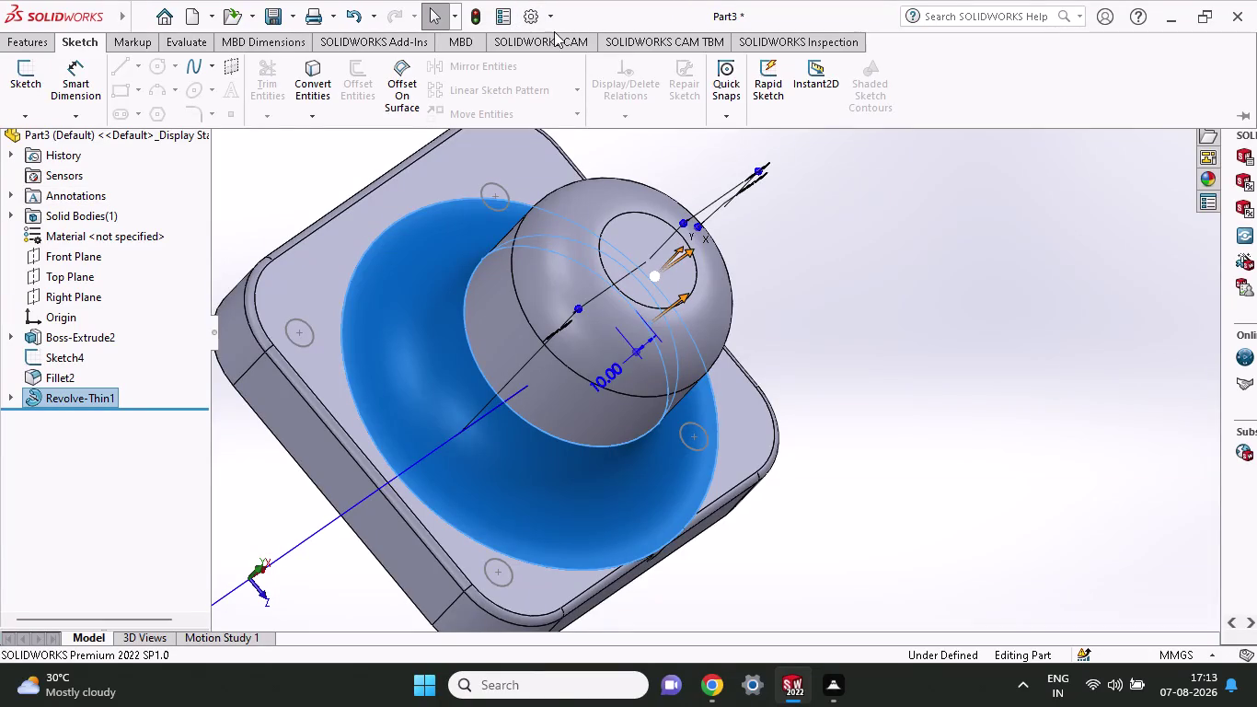
Browse the Features, MBD and Markup CommandManager tabs, finishing on the Sketch tools.
click(38, 33)
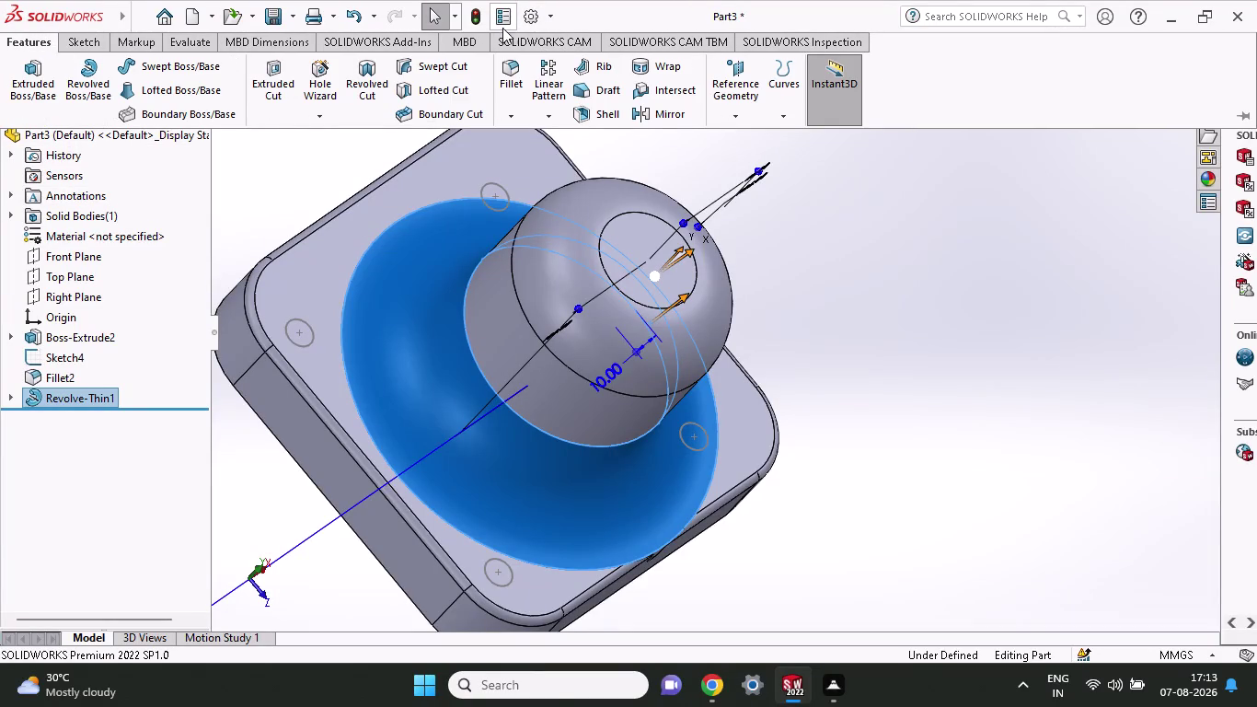
click(463, 47)
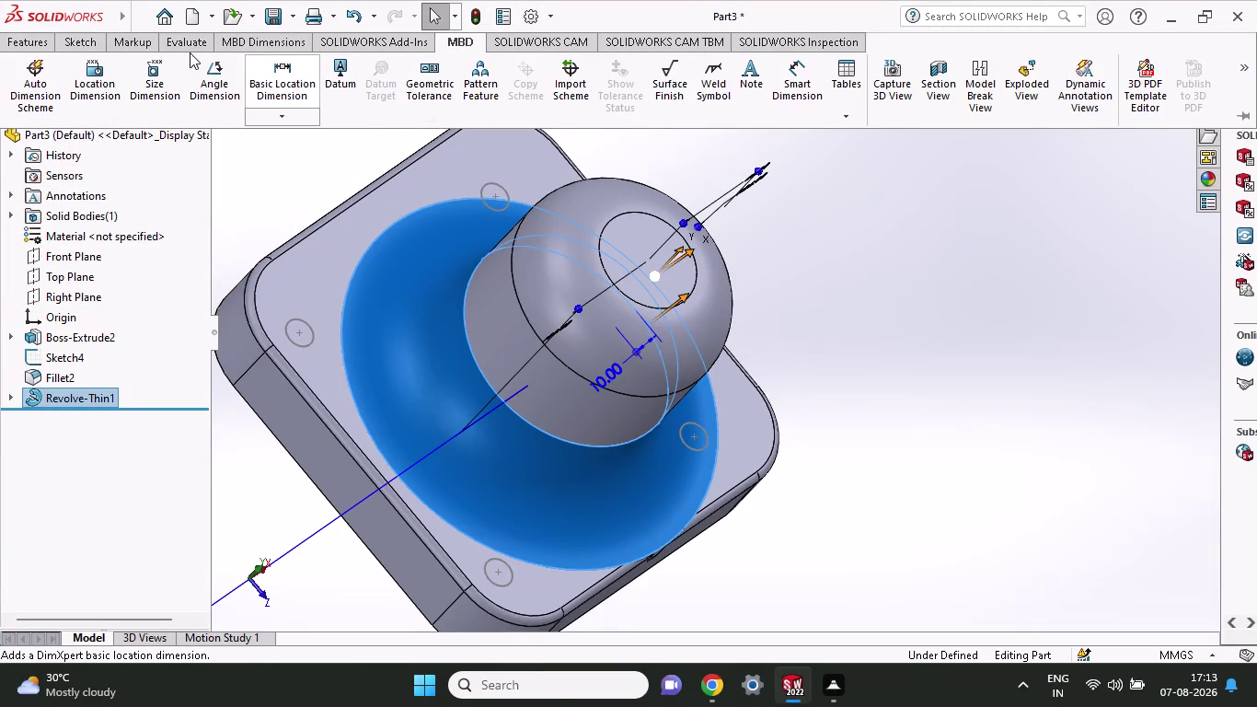
click(188, 50)
click(188, 49)
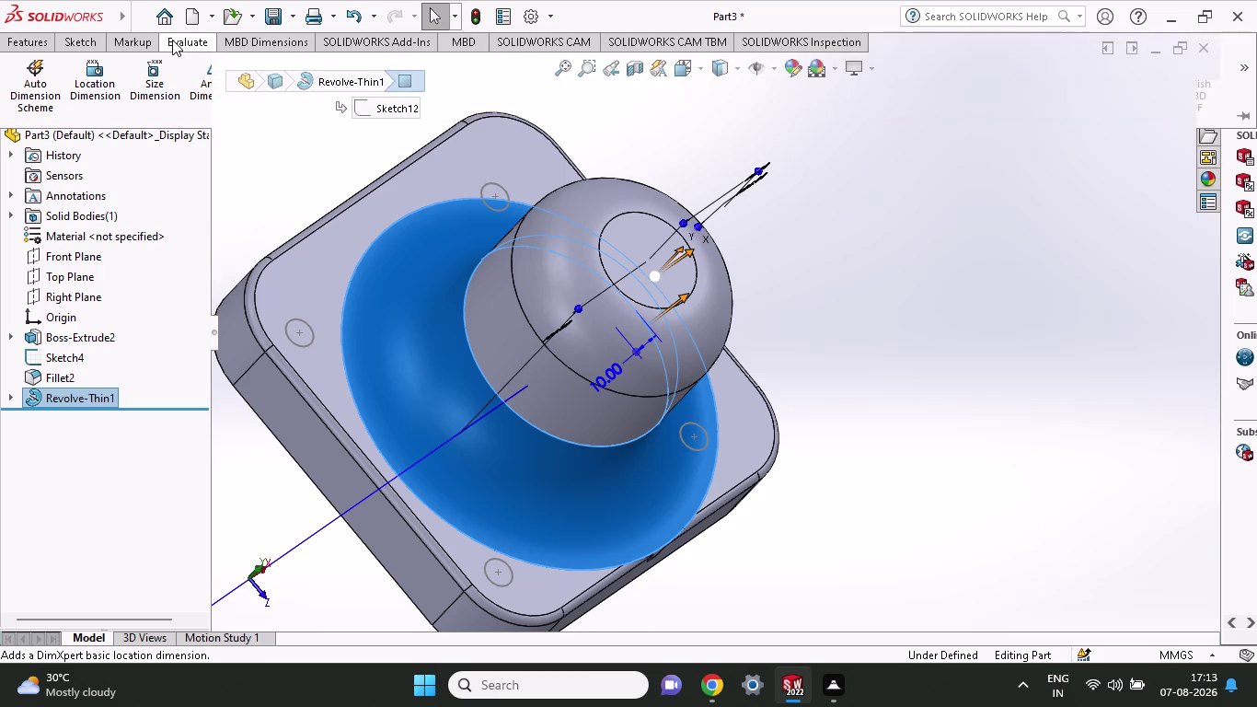
click(172, 40)
click(124, 39)
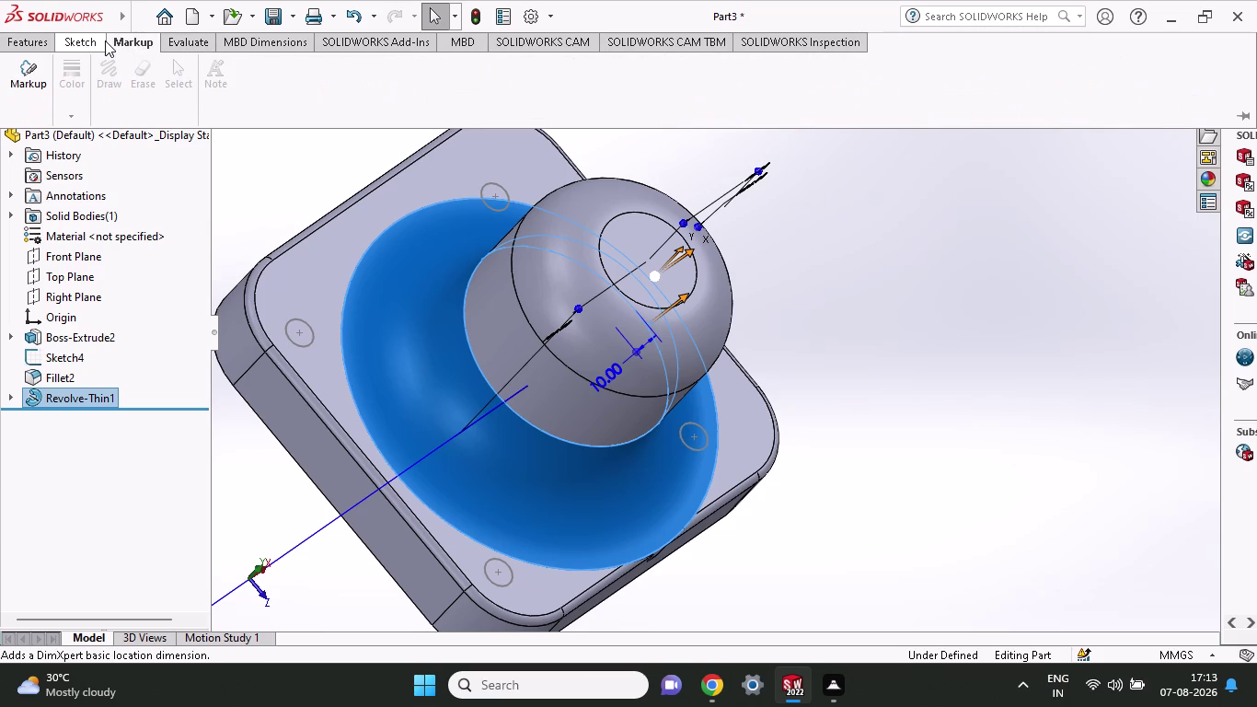
click(105, 40)
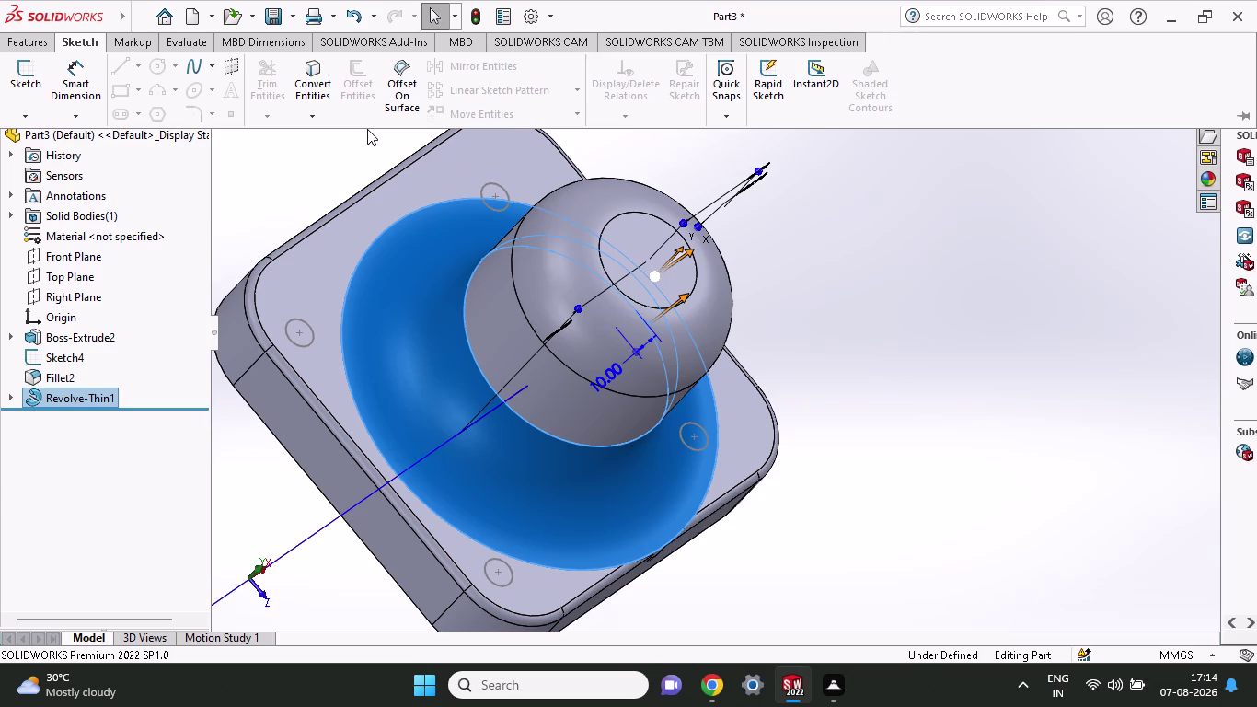
Look over the Evaluate, MBD Dimensions, SOLIDWORKS Add-Ins and MBD tool sets.
click(147, 47)
click(179, 47)
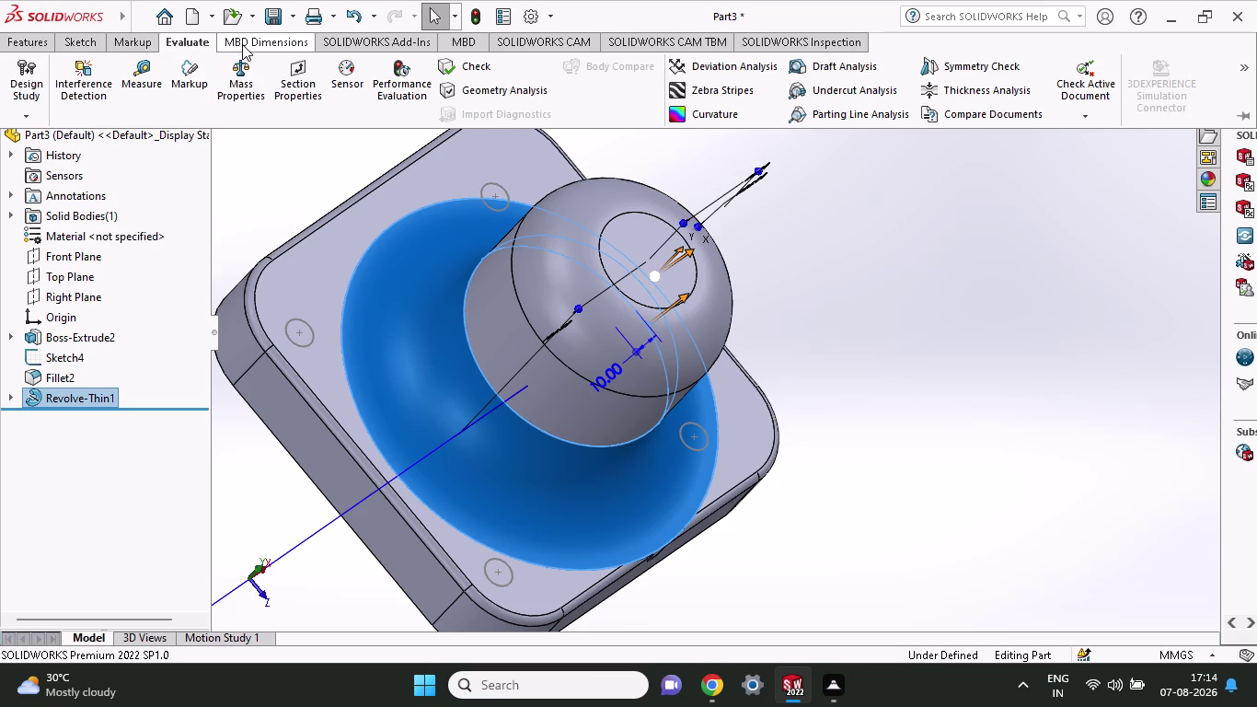
click(245, 43)
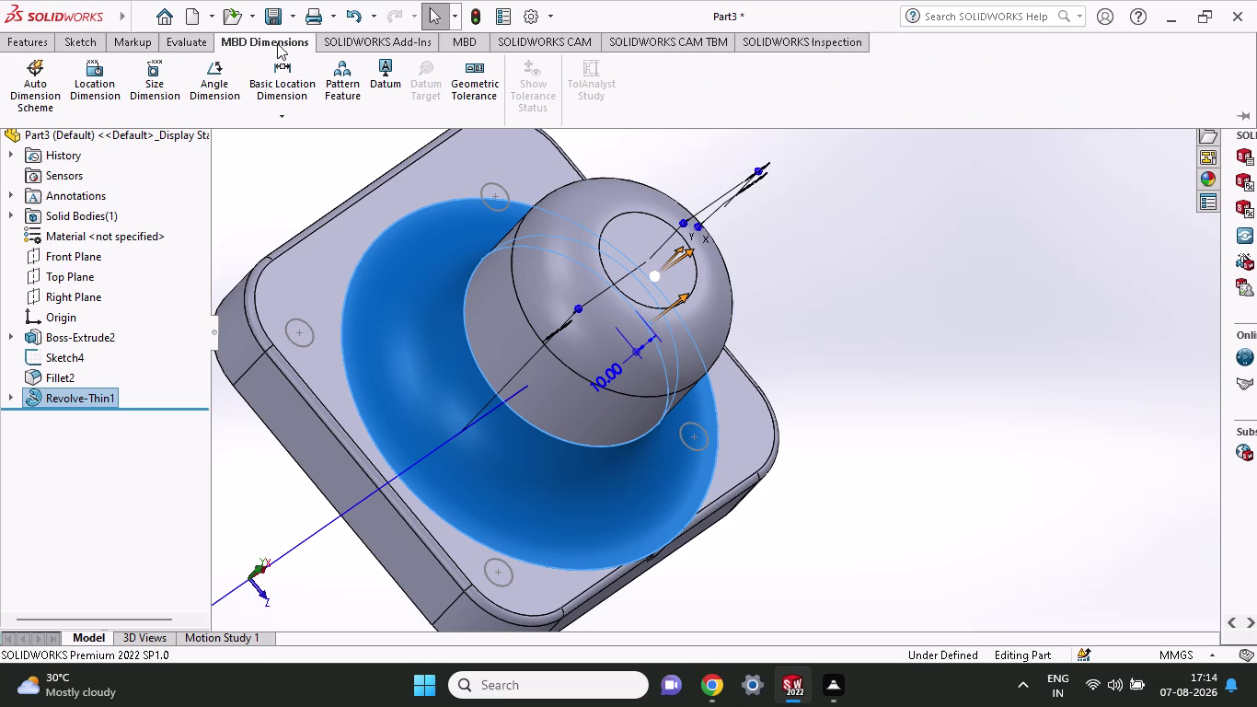
click(332, 41)
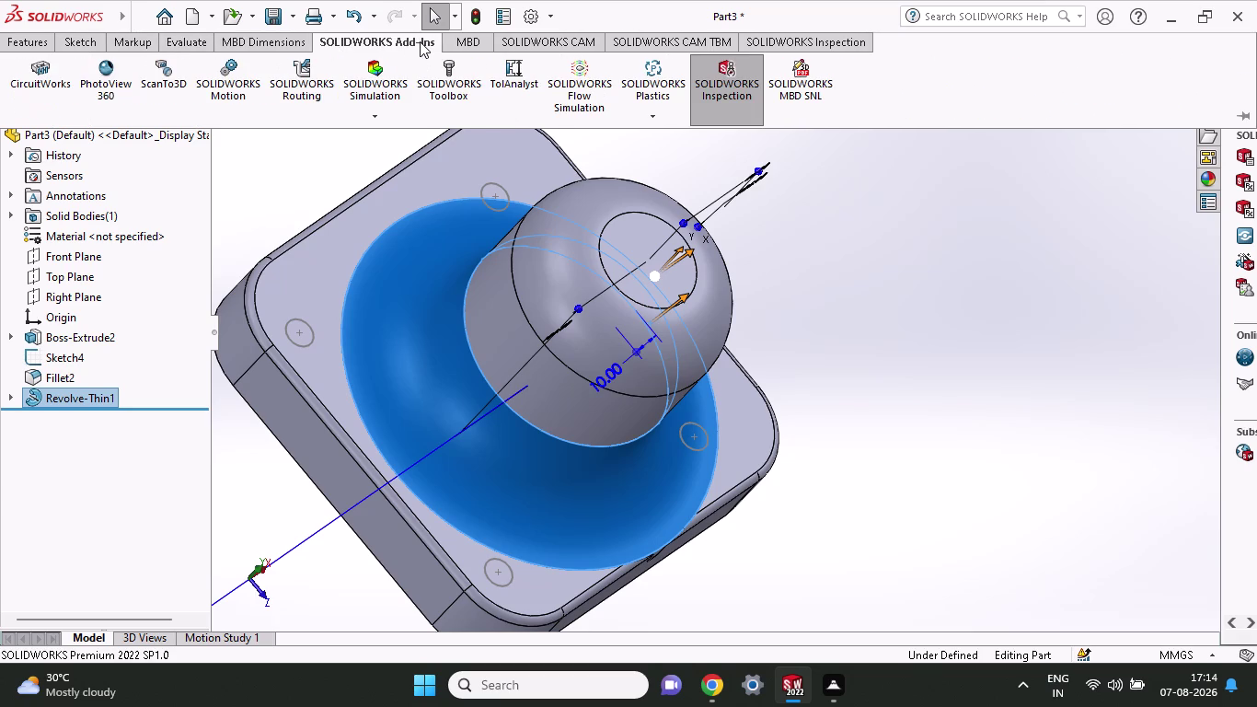
click(476, 36)
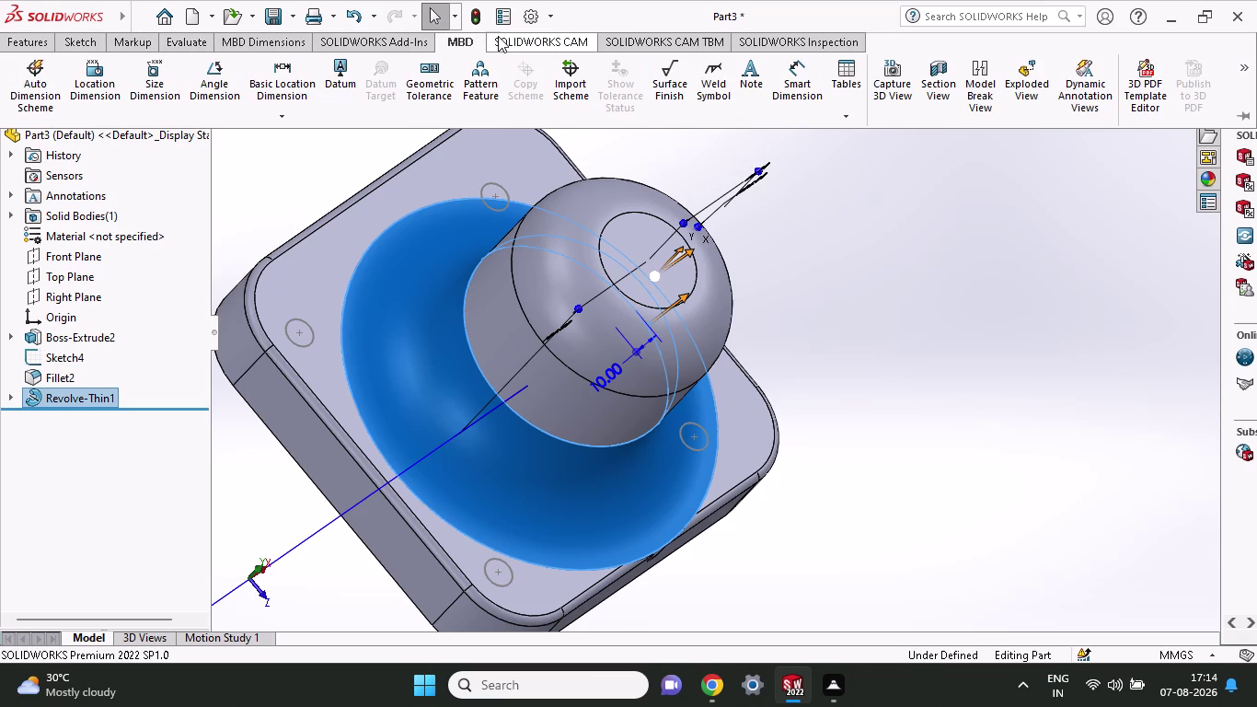
Check the SOLIDWORKS CAM and CAM TBM tool sets, then return to Features.
click(498, 36)
click(647, 41)
click(770, 41)
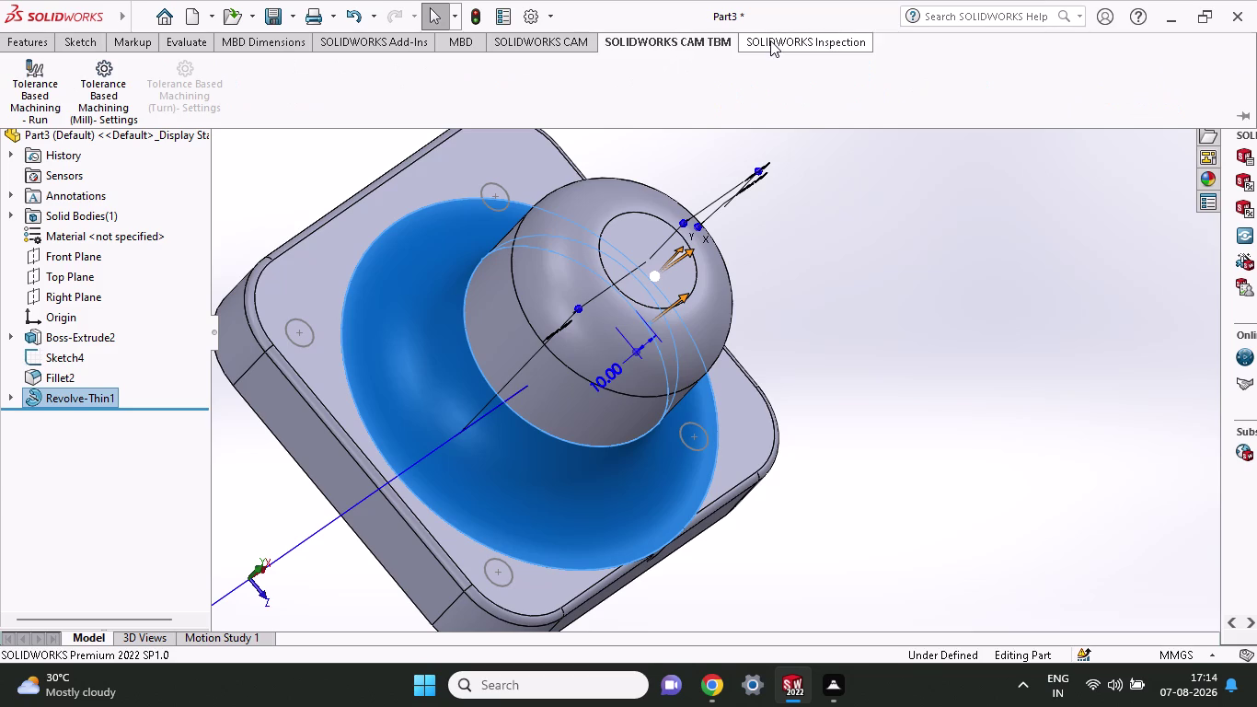
click(43, 49)
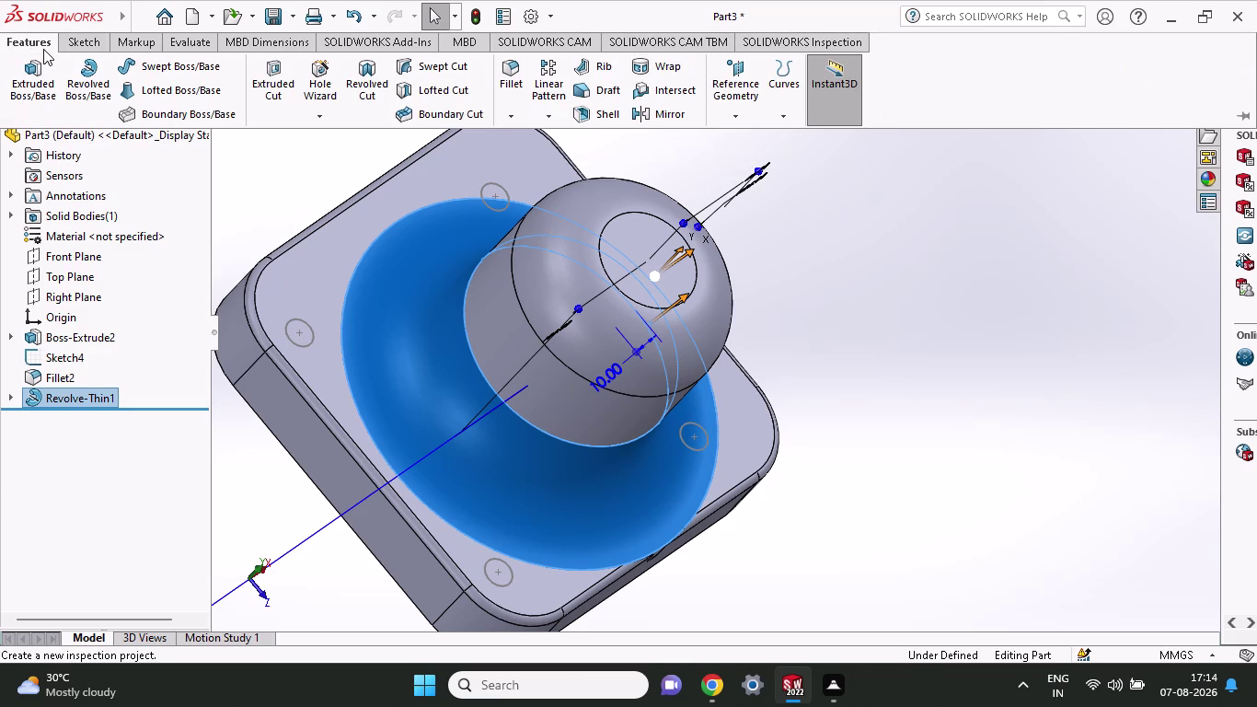